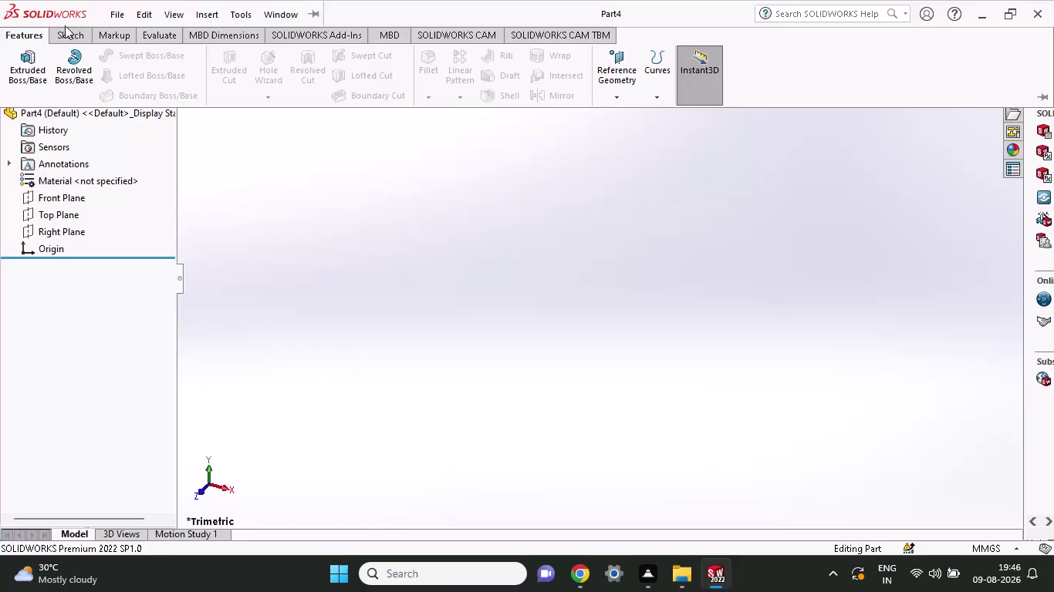
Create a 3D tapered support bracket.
Start a new sketch in Part4 and pick the Front Plane.
click(112, 19)
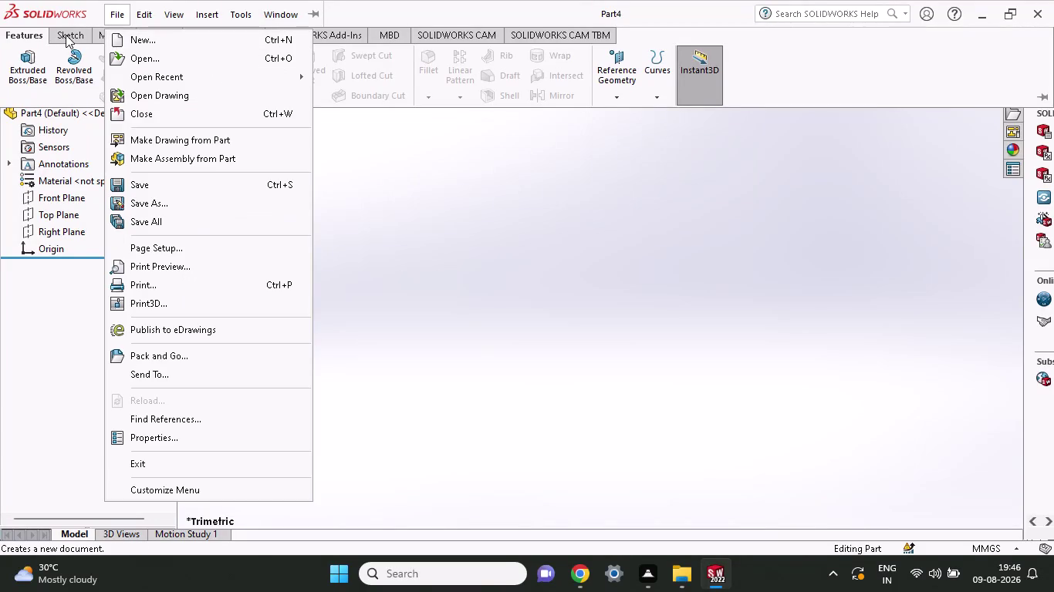
click(66, 35)
click(98, 52)
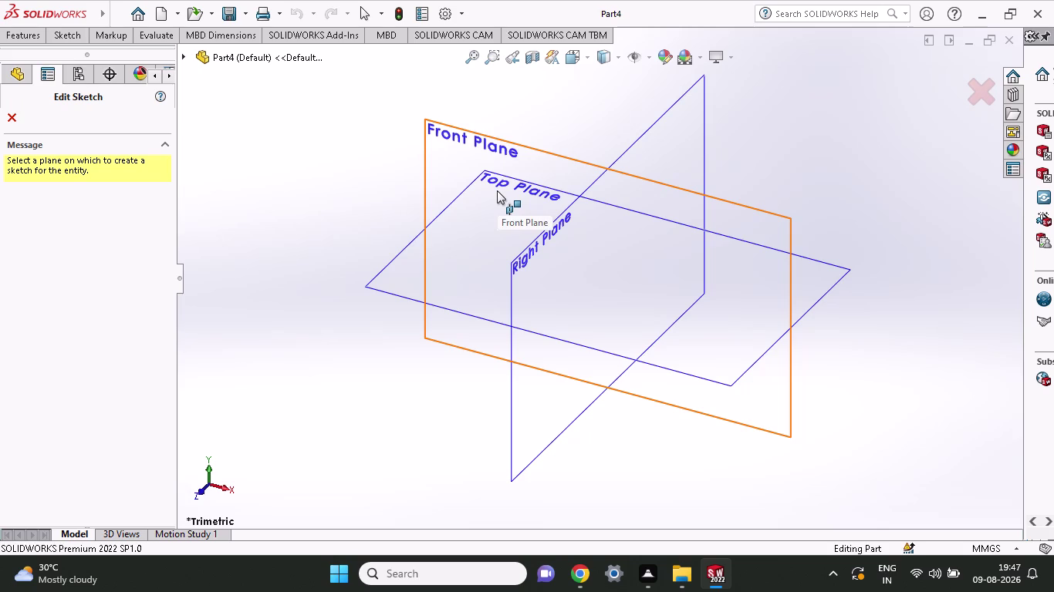
click(497, 190)
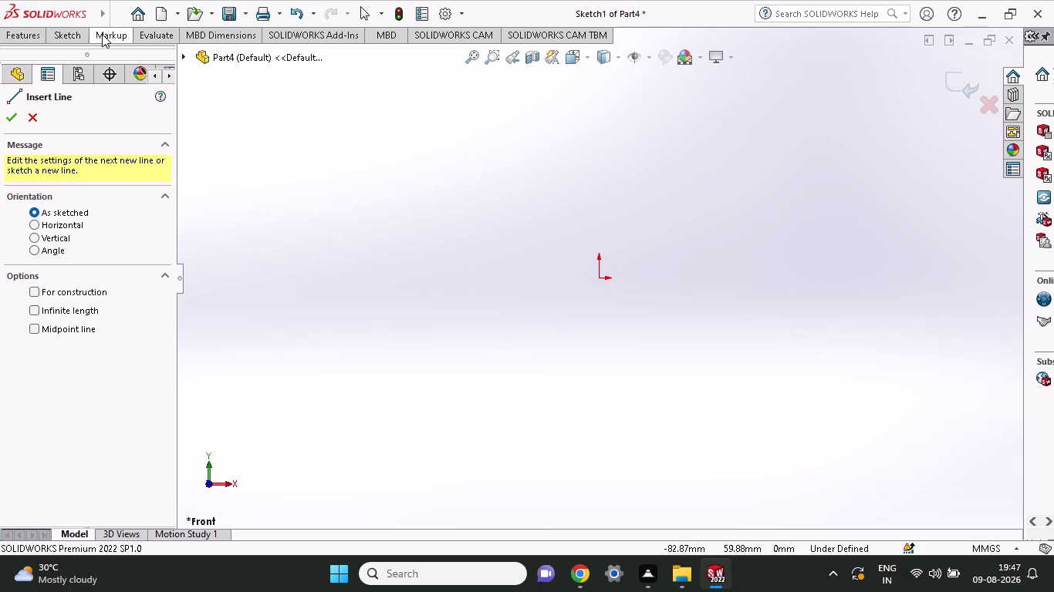
Choose Center Rectangle from the Sketch tab's rectangle type list.
click(81, 36)
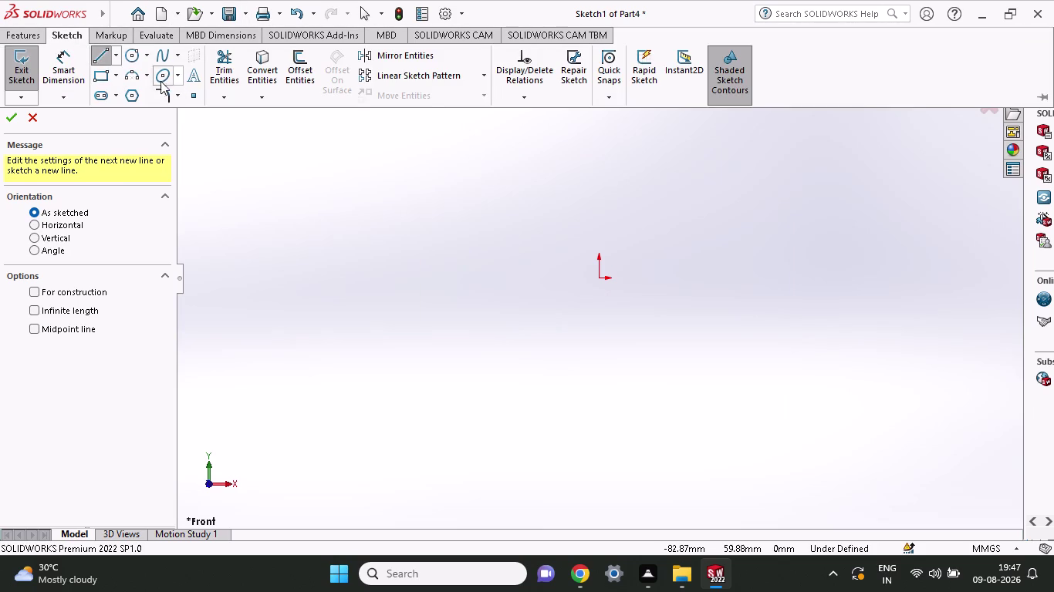
click(116, 77)
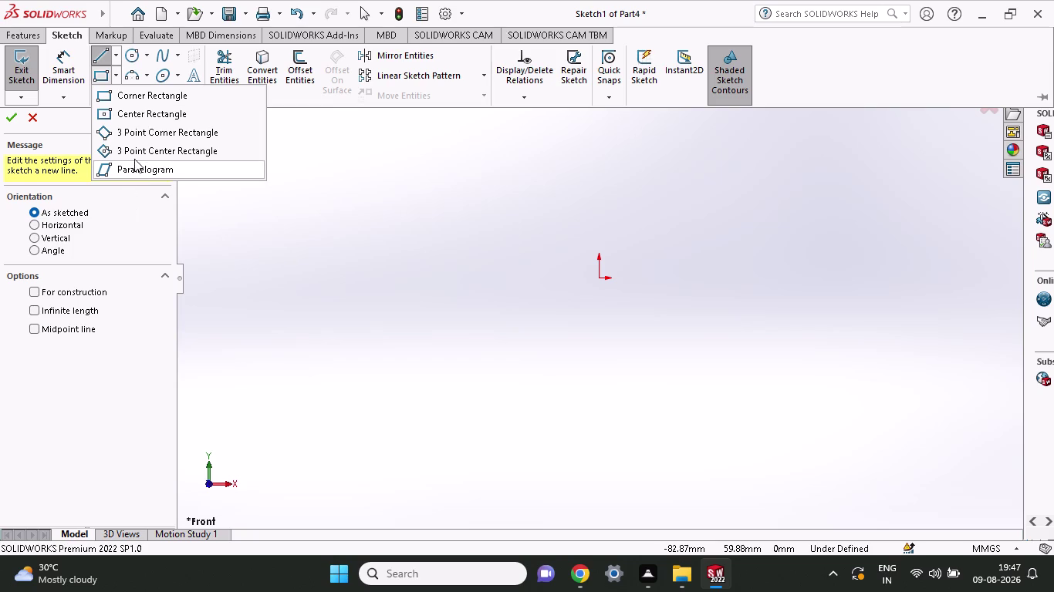
click(142, 118)
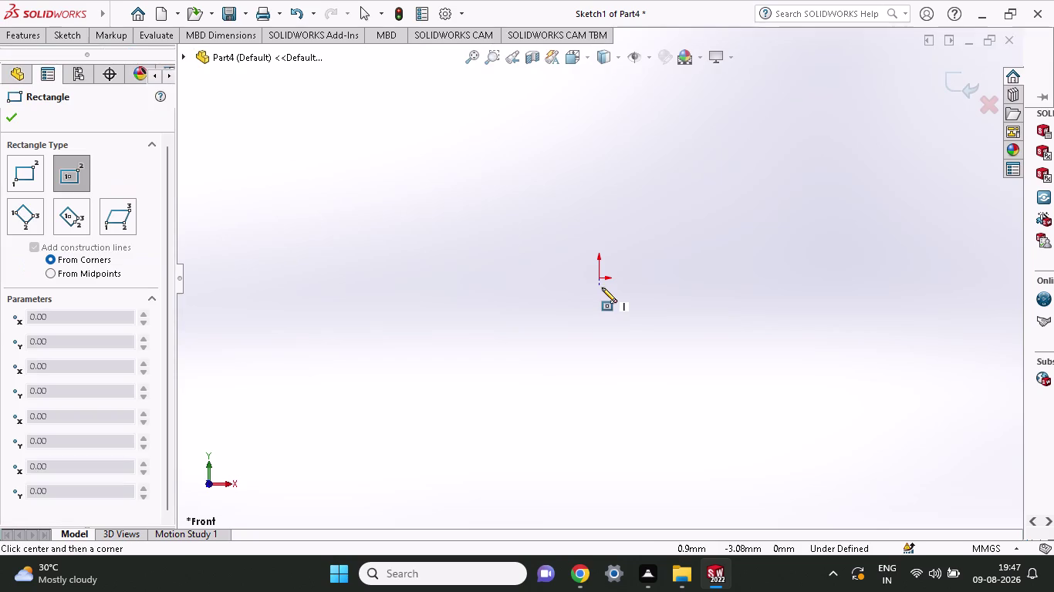
Draw a center rectangle from the origin to a corner and activate Smart Dimension.
click(596, 279)
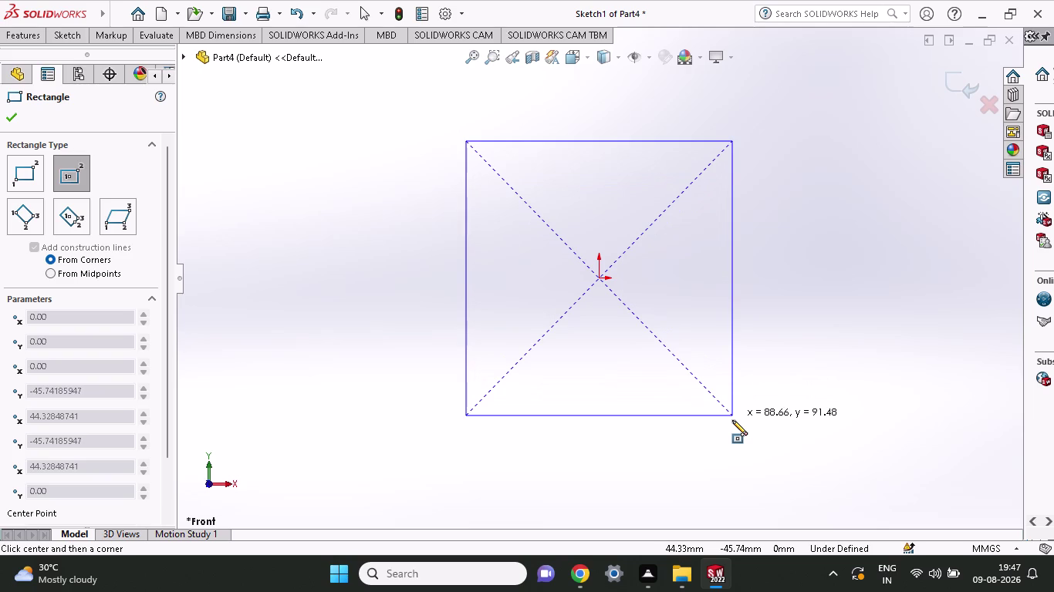
click(736, 425)
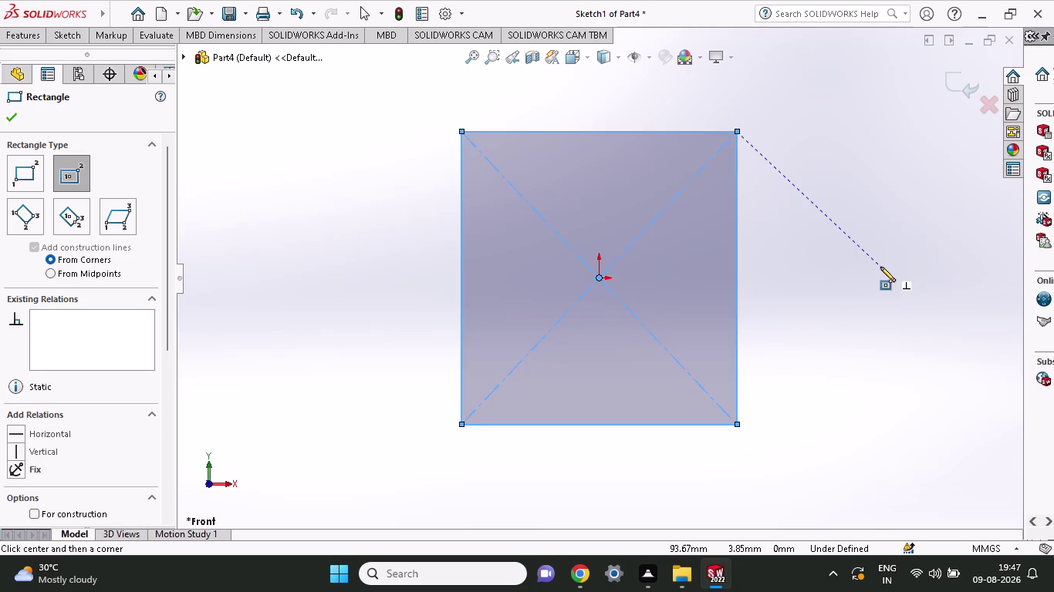
click(69, 36)
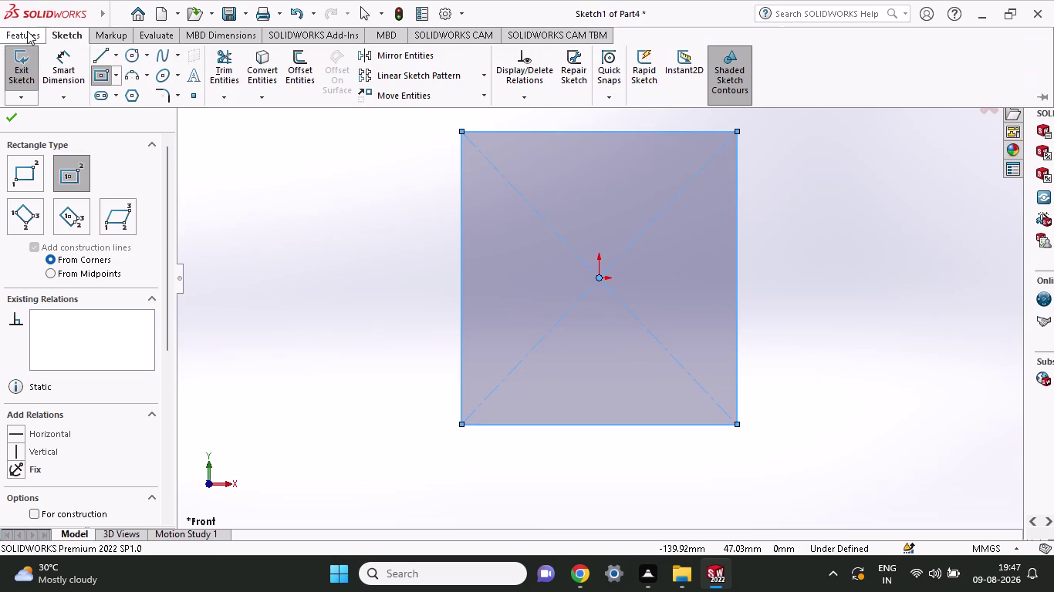
click(66, 69)
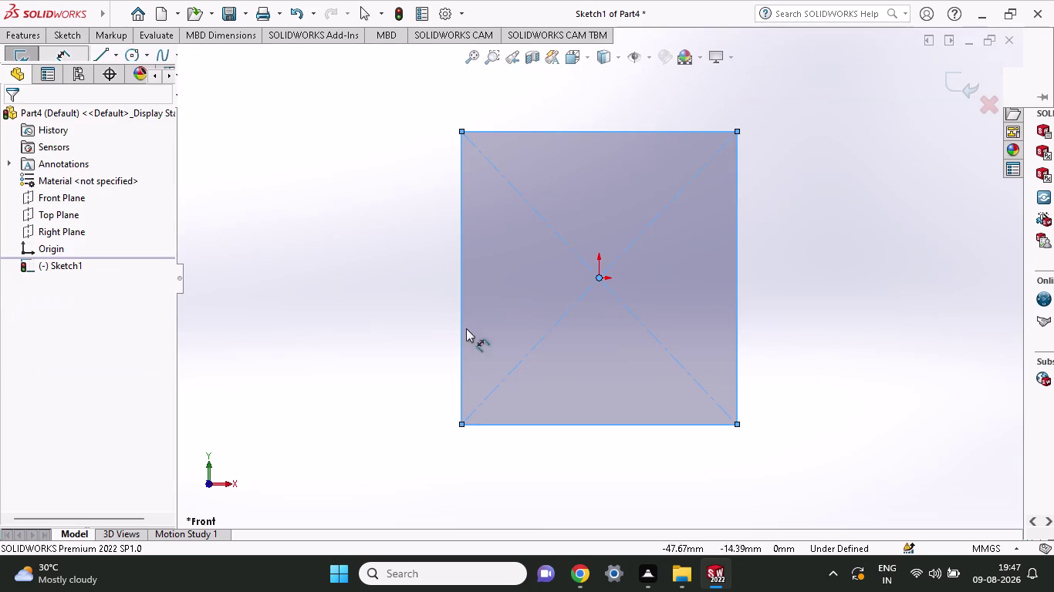
Dimension the rectangle's bottom edge to 40 mm, placed below it.
click(464, 426)
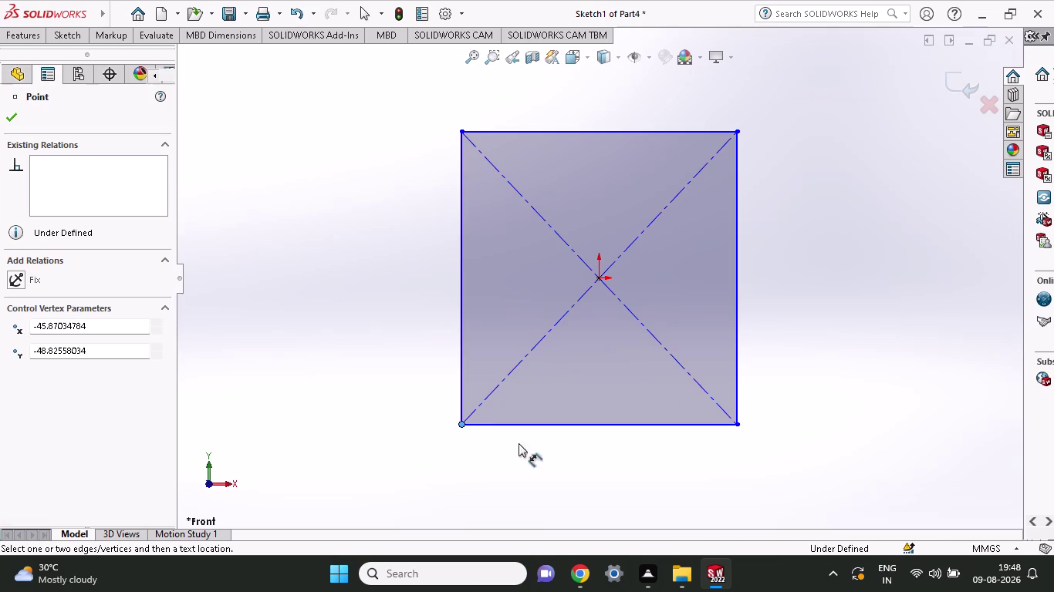
click(738, 423)
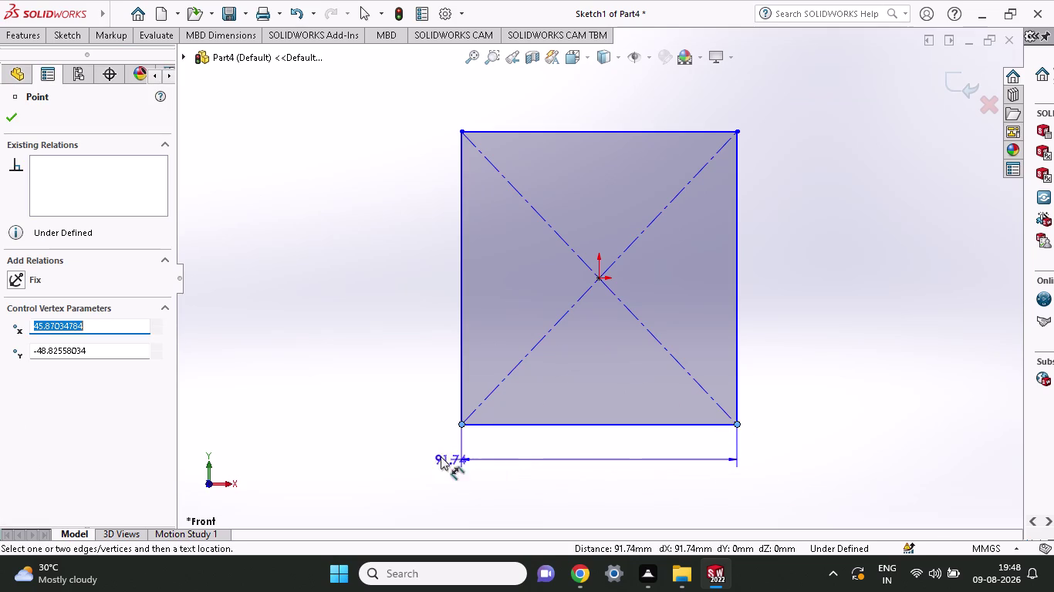
click(292, 457)
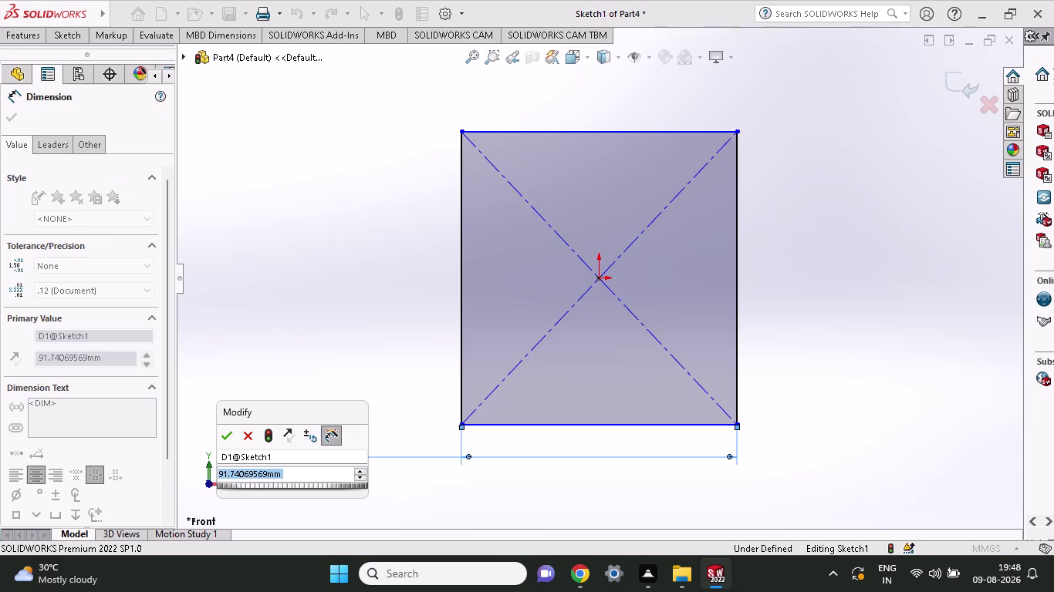
text(40)
key(Return)
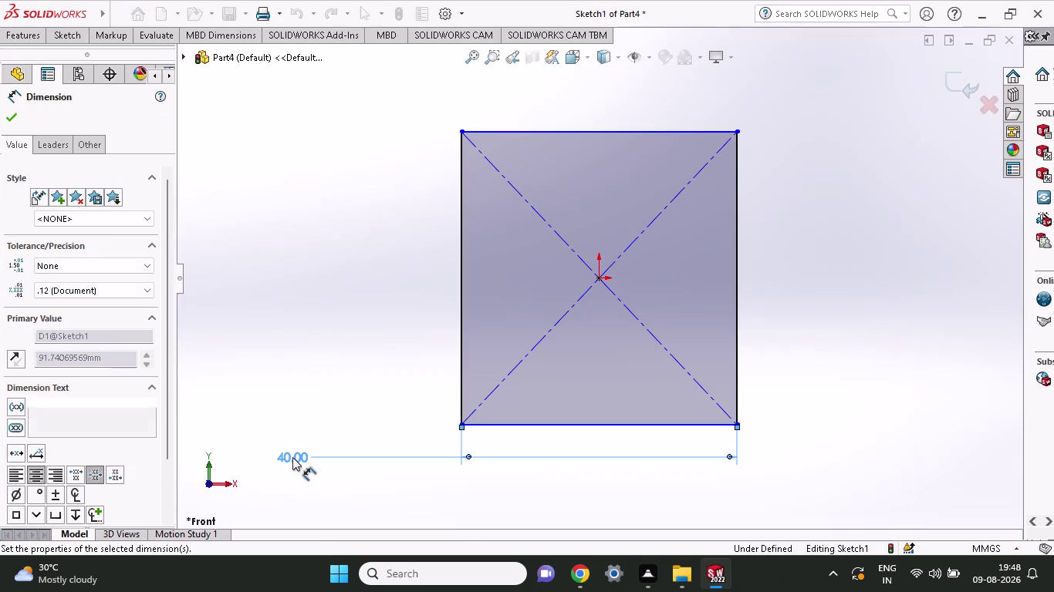
click(457, 424)
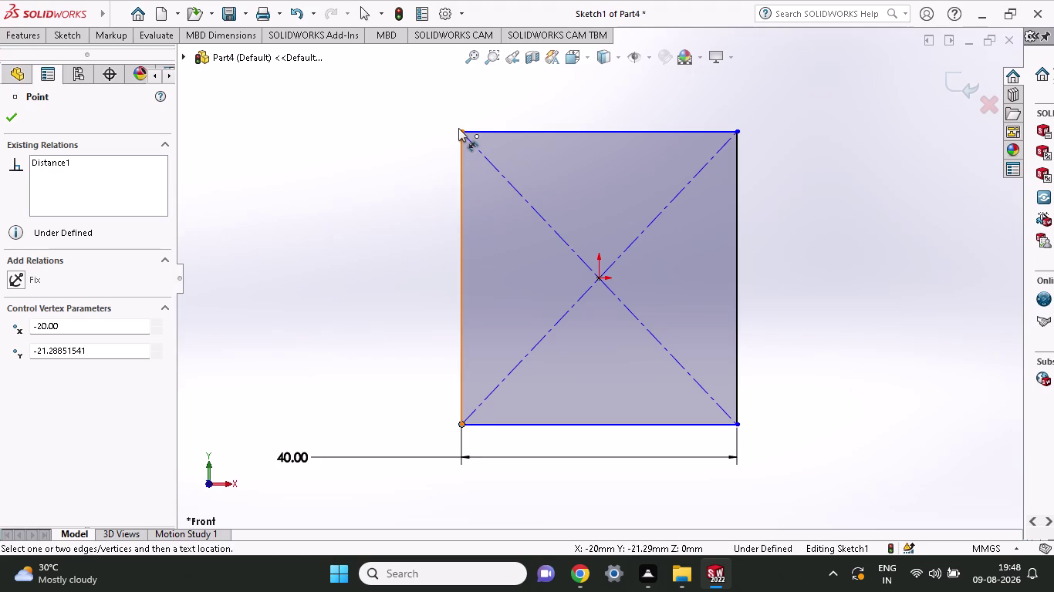
Dimension the left edge to 46 mm, fully defining the 40 × 46 mm rectangle.
click(459, 128)
click(339, 192)
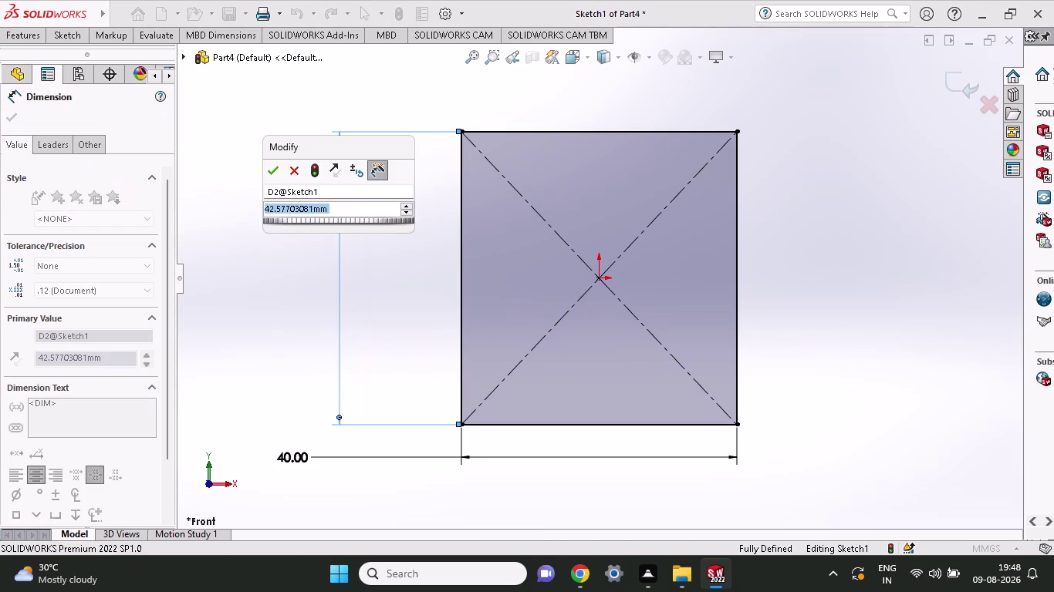
text(4)
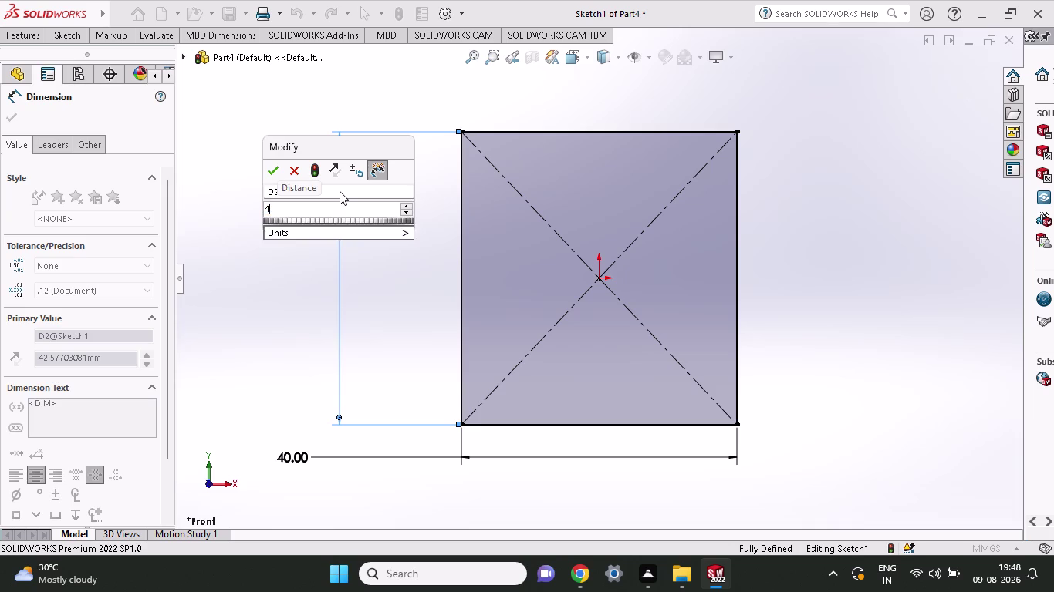
text(6)
key(Return)
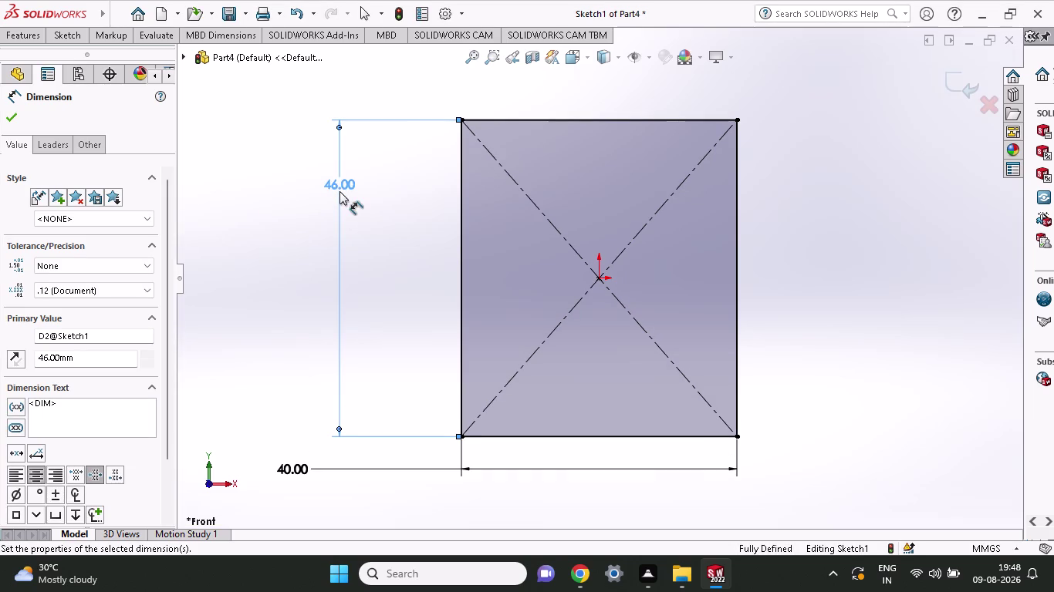